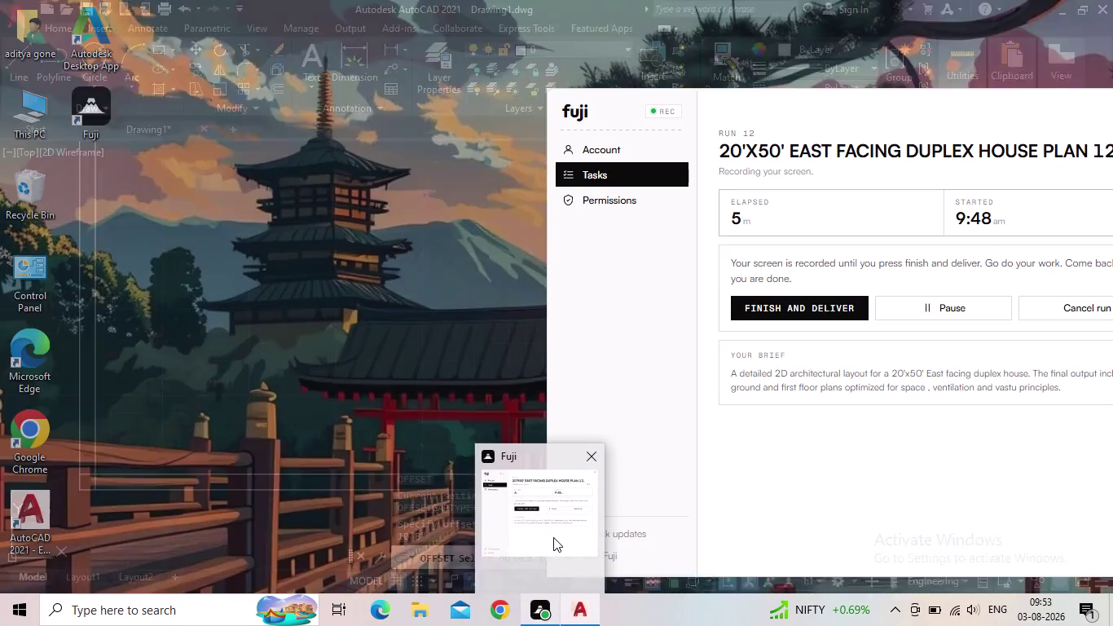
Pan and zoom the drawing to center the bottom-left corner of the offset wall lines.
middle_drag(392, 367, 327, 376)
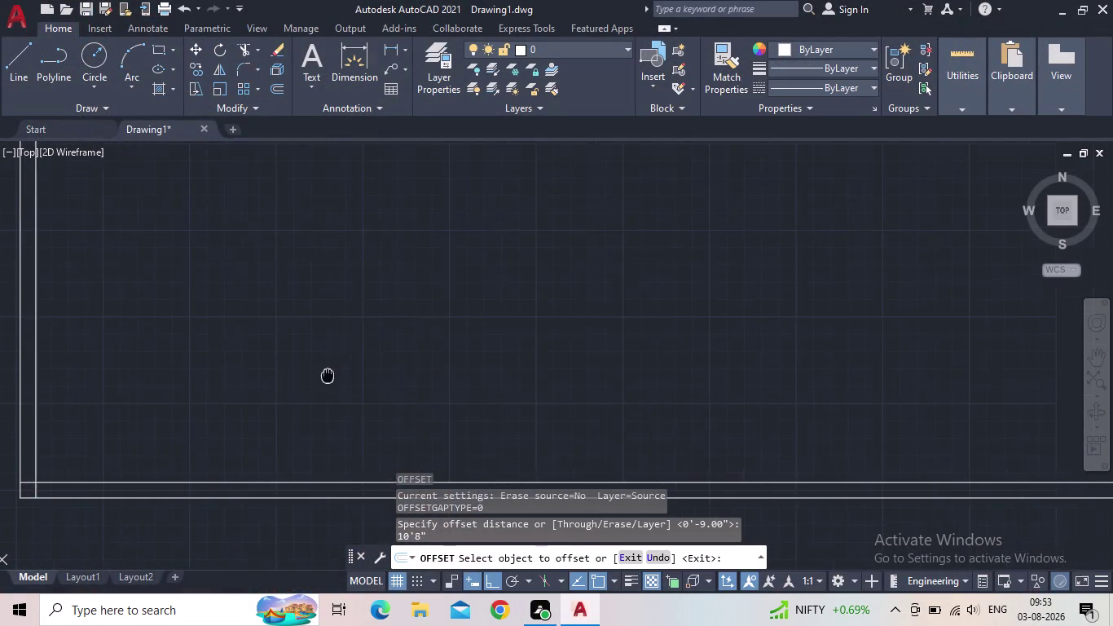
middle_drag(326, 376, 336, 349)
scroll(down, 3)
middle_drag(339, 346, 288, 358)
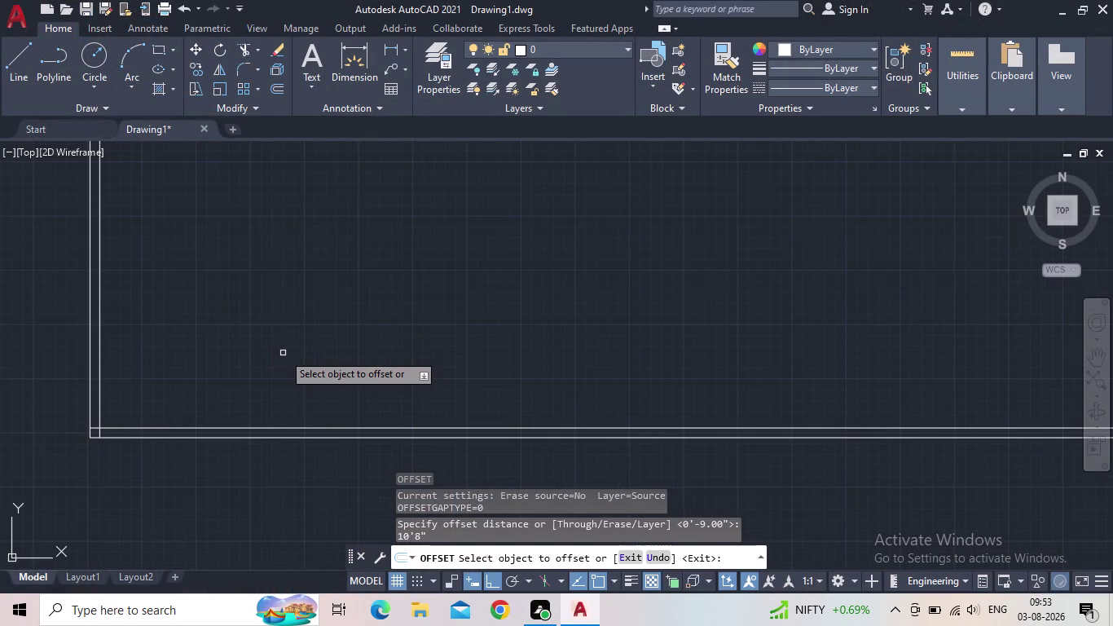